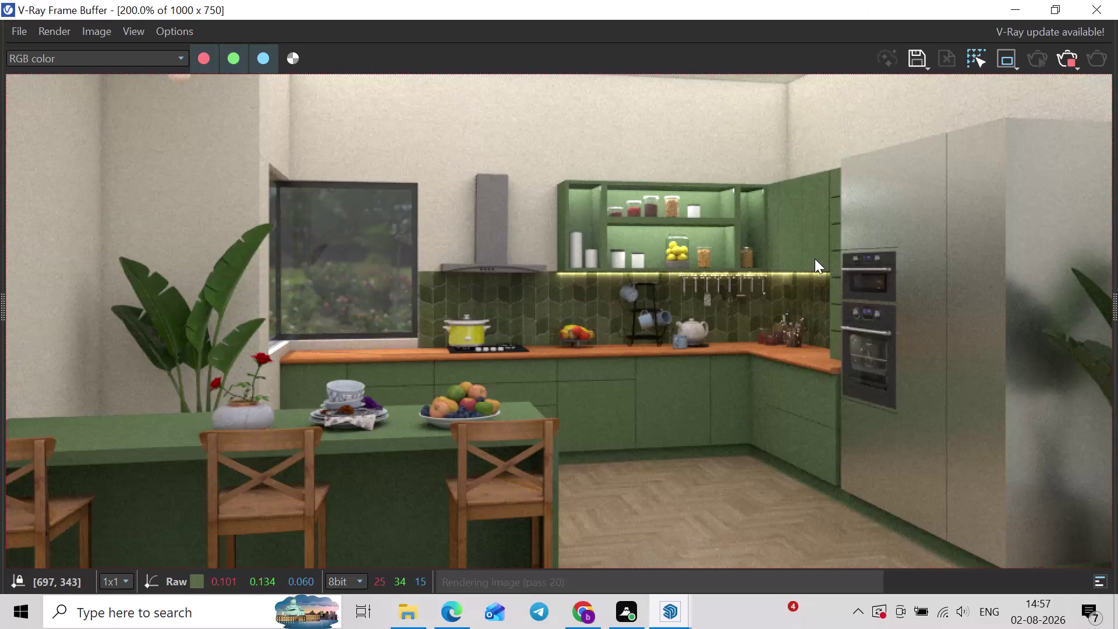
Close the Google kitchen image search, HDRIs and Wood Works tabs in Chrome.
scroll(down, 3)
scroll(up, 3)
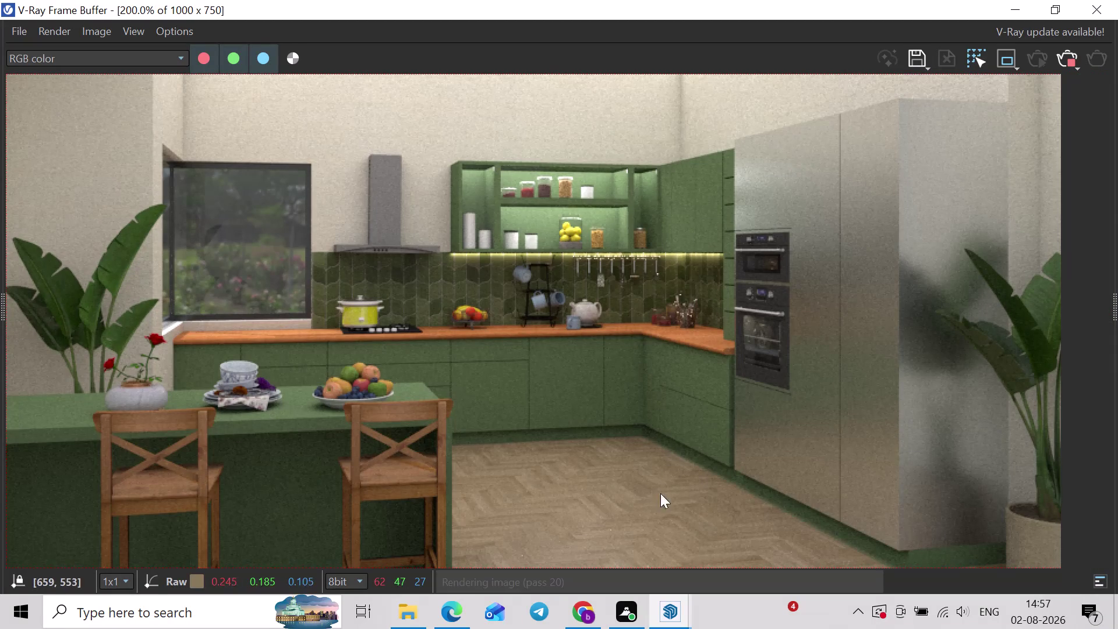